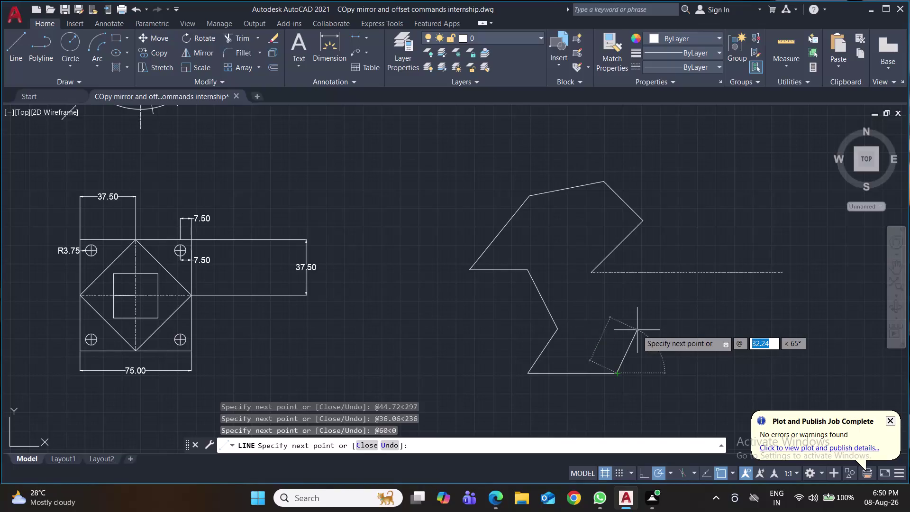
Extend the outline with an edge 36.06 units long at 56°.
text(36.06)
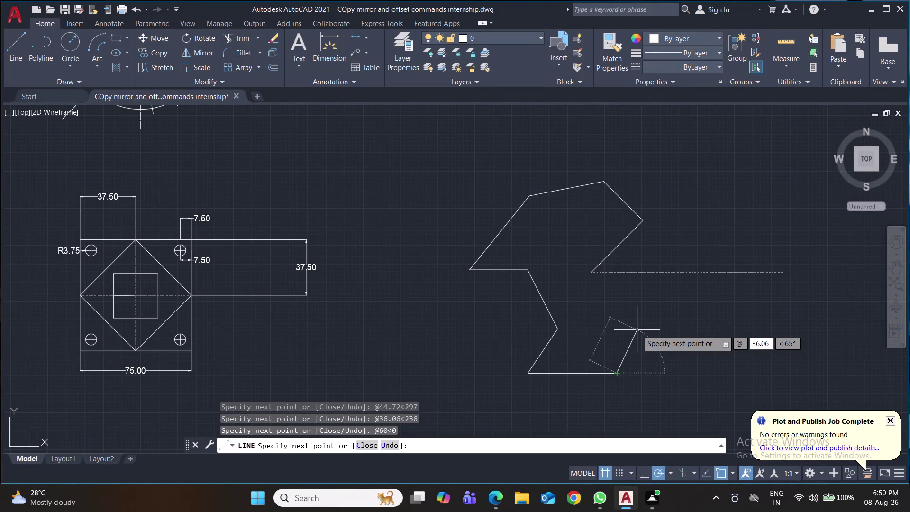
key(Tab)
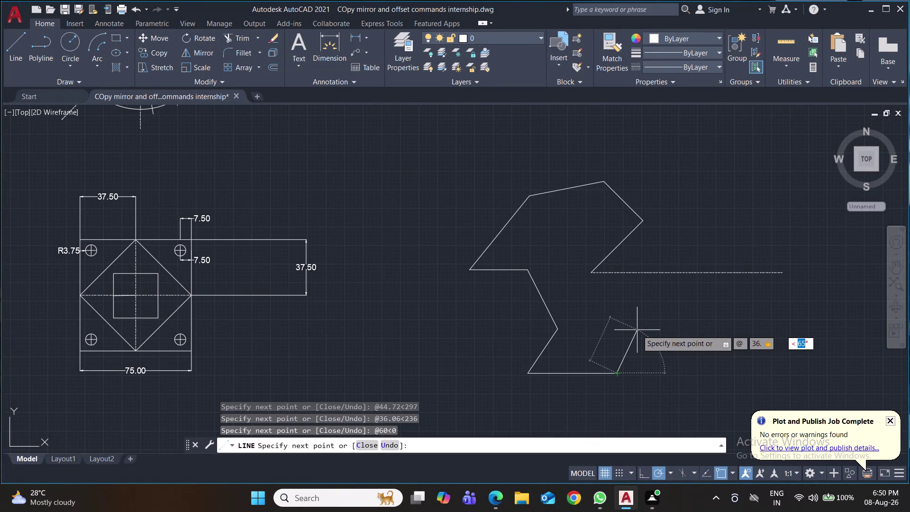
text(56)
key(Return)
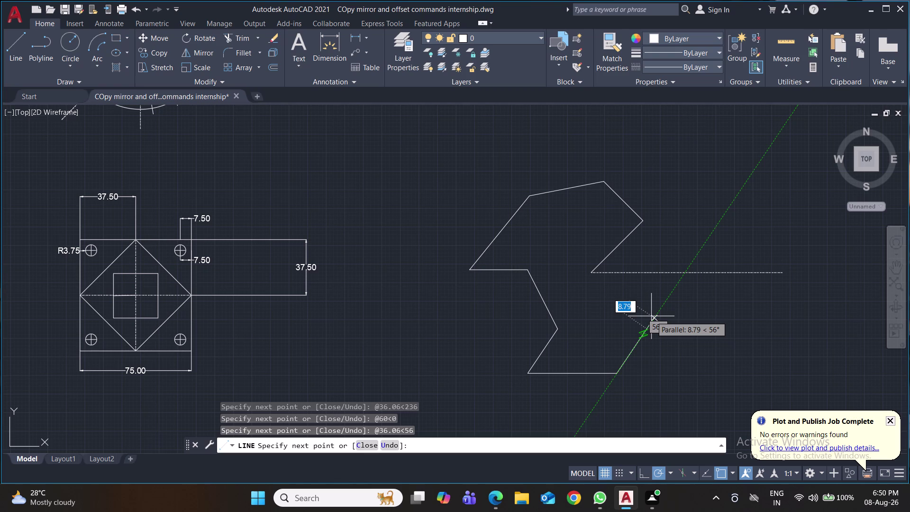
Enter a 36.06-unit edge at 124° using dynamic input.
key(shift+at)
text(3)
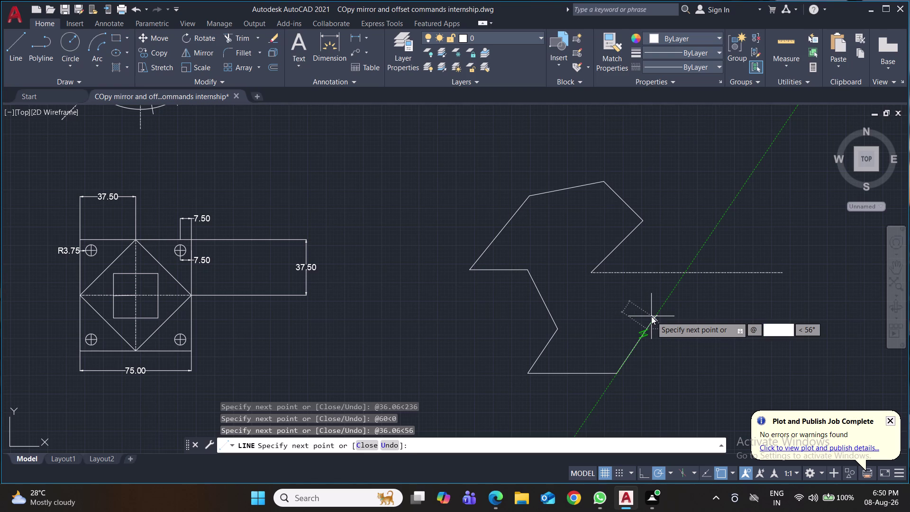
text(6.)
text(0)
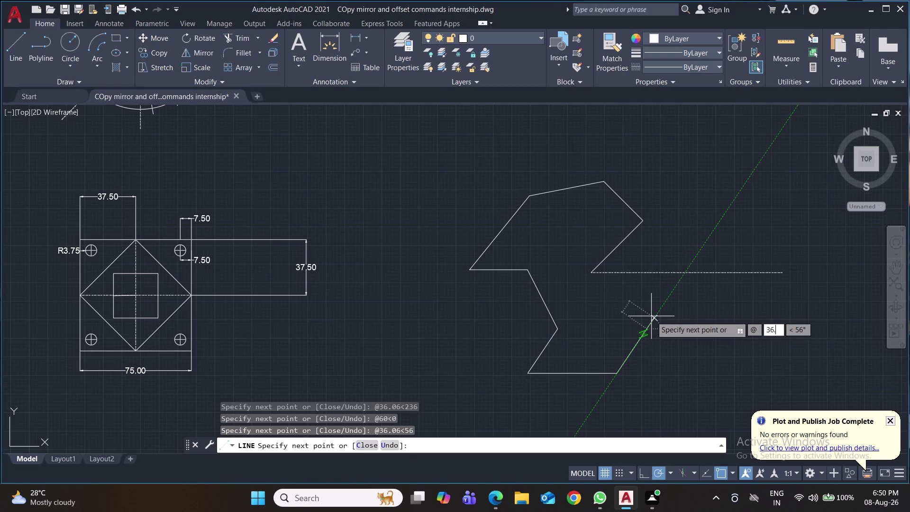
text(6)
key(Tab)
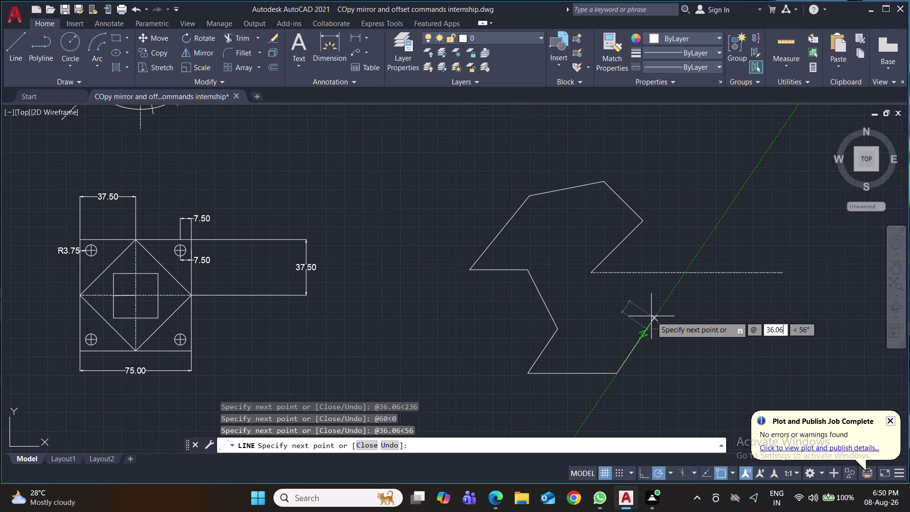
text(124)
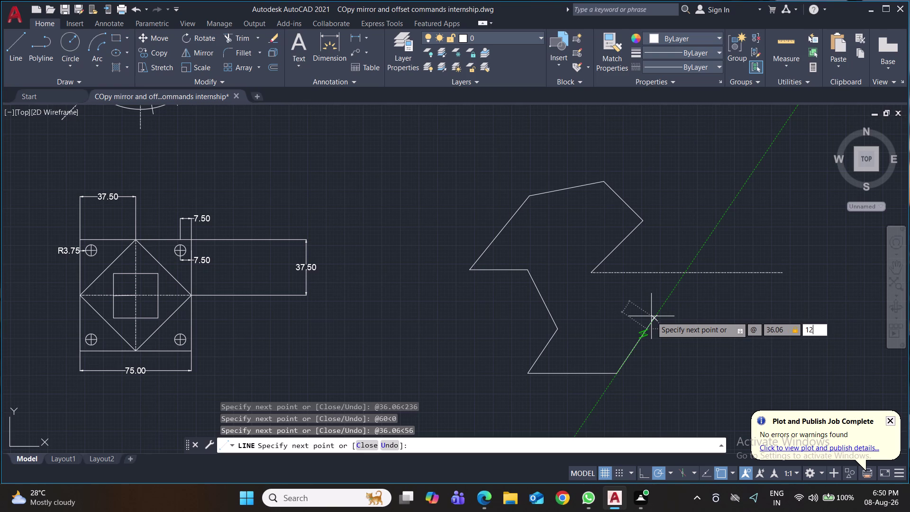
key(Return)
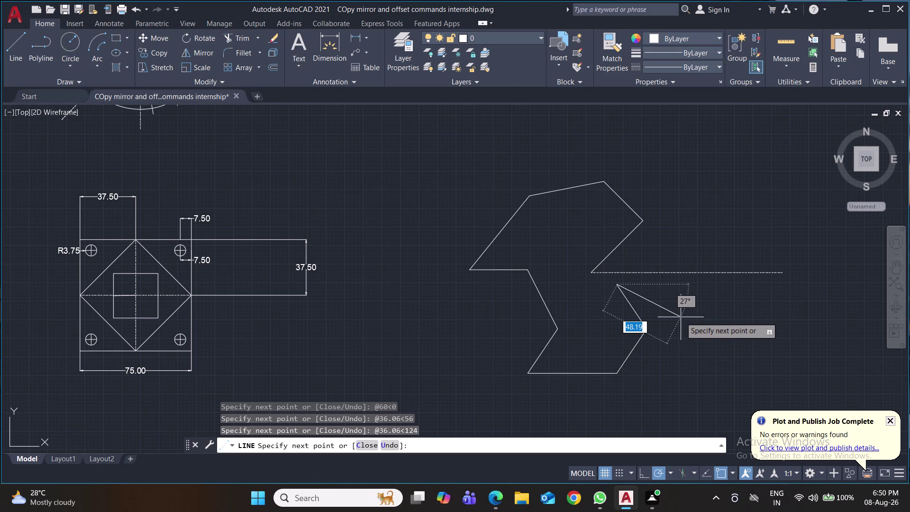
Undo that edge, then close the outline back at the starting vertex.
key(ctrl+z)
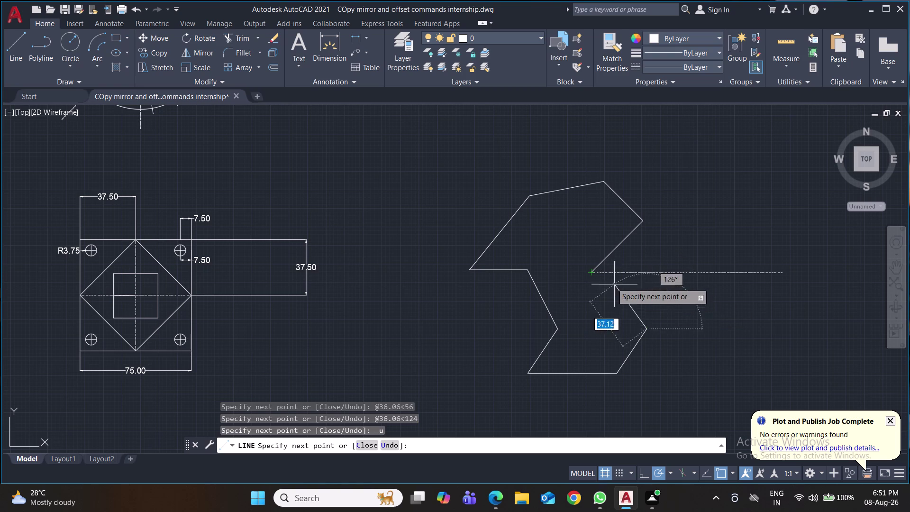
click(593, 274)
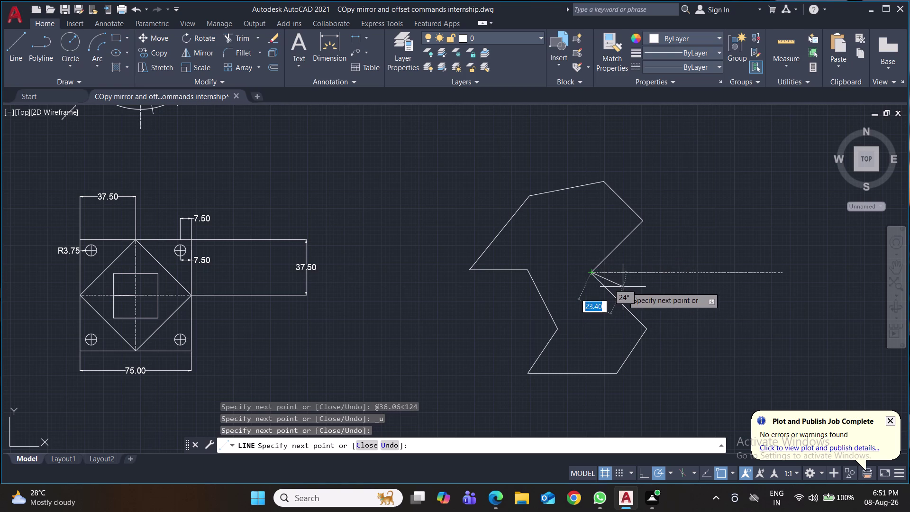
key(Return)
click(366, 39)
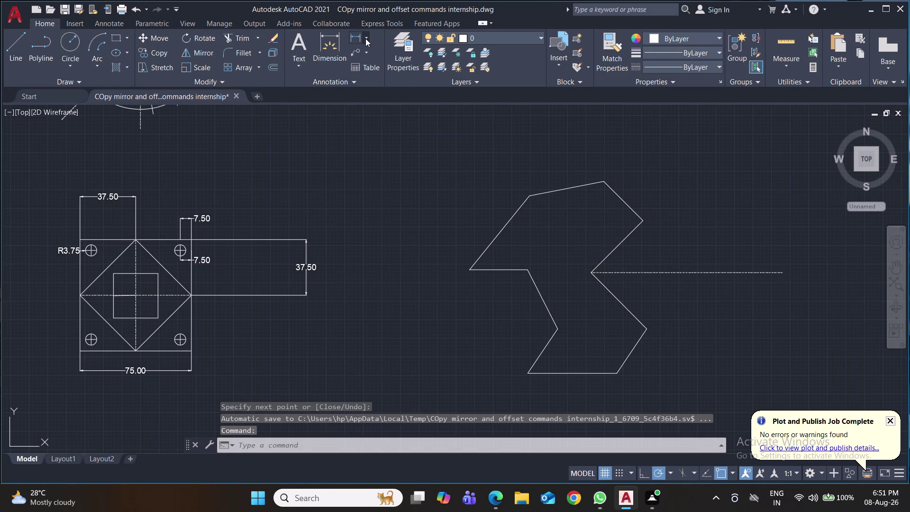
Add a 124° angular dimension between the two edges at the bottom-right corner.
click(375, 102)
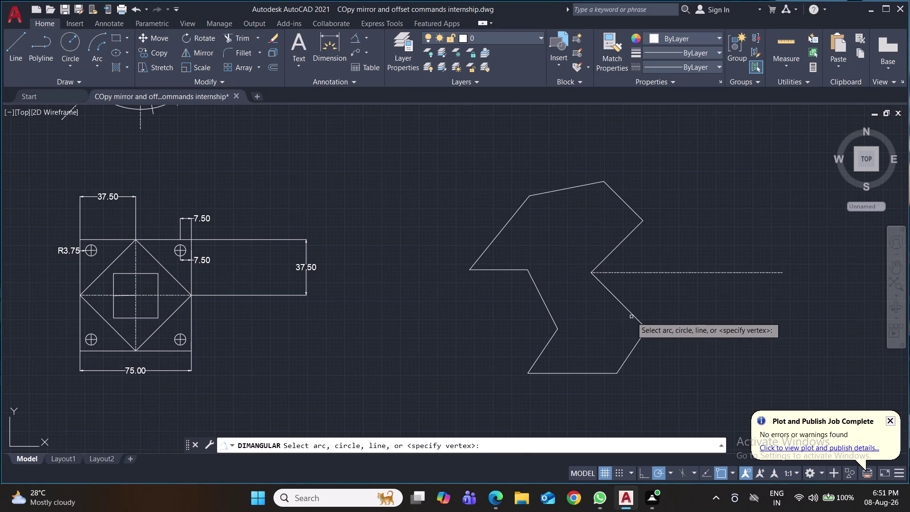
click(627, 360)
click(601, 372)
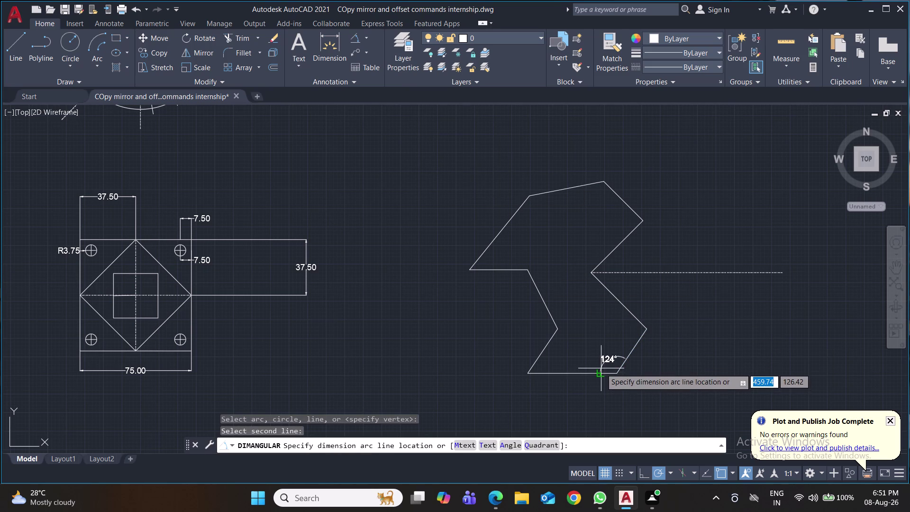
click(601, 368)
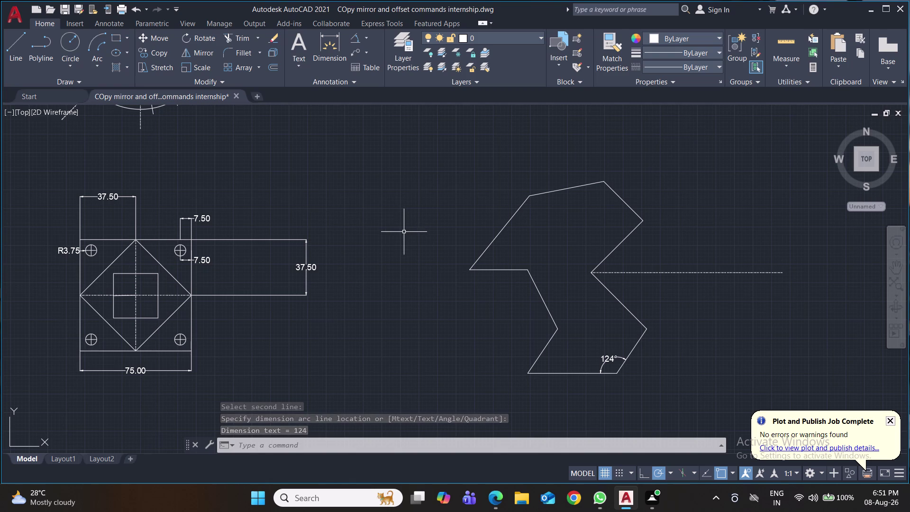
key(space)
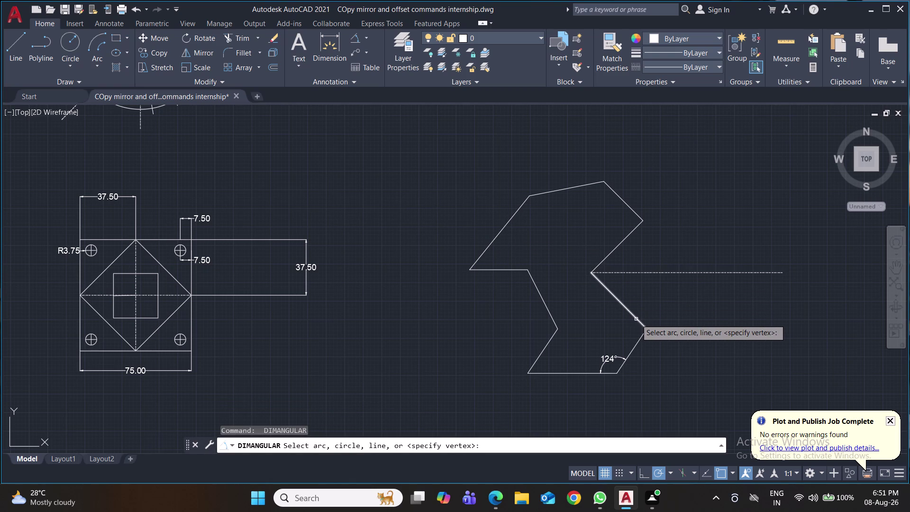
Dimension the 45° angle between the rising edge and the dashed horizontal line.
click(618, 247)
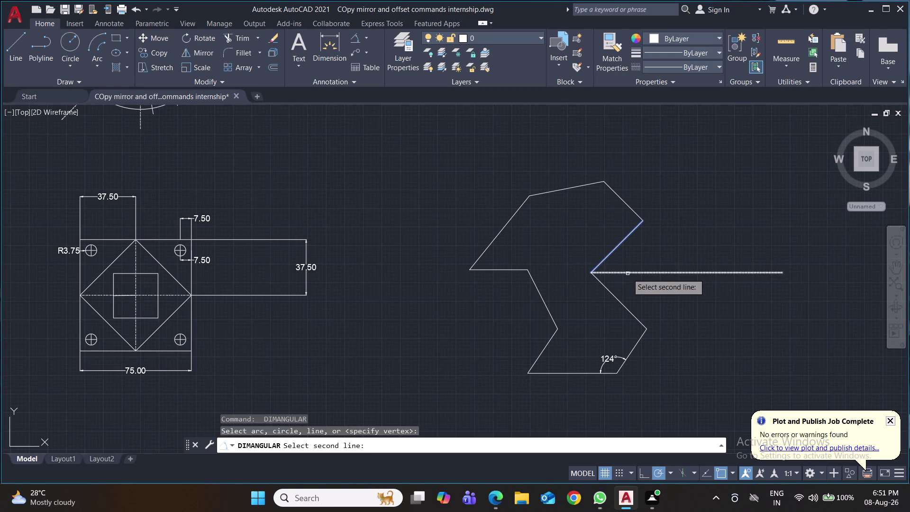
click(627, 273)
click(632, 260)
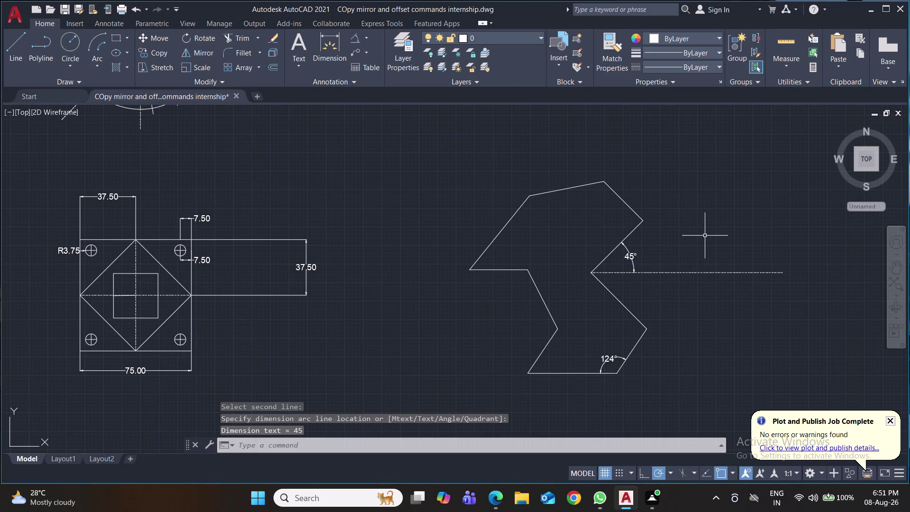
key(space)
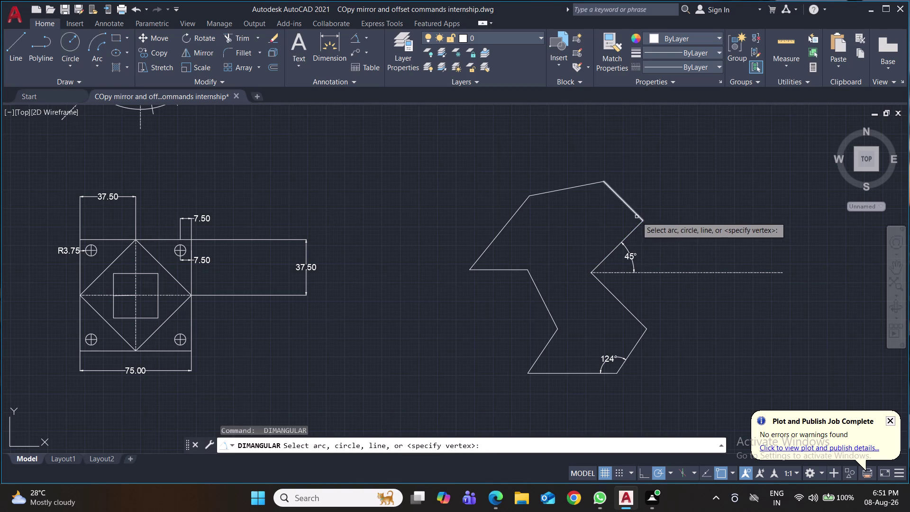
Place a 90° dimension on the upper-right edges, then undo it.
click(636, 213)
click(634, 226)
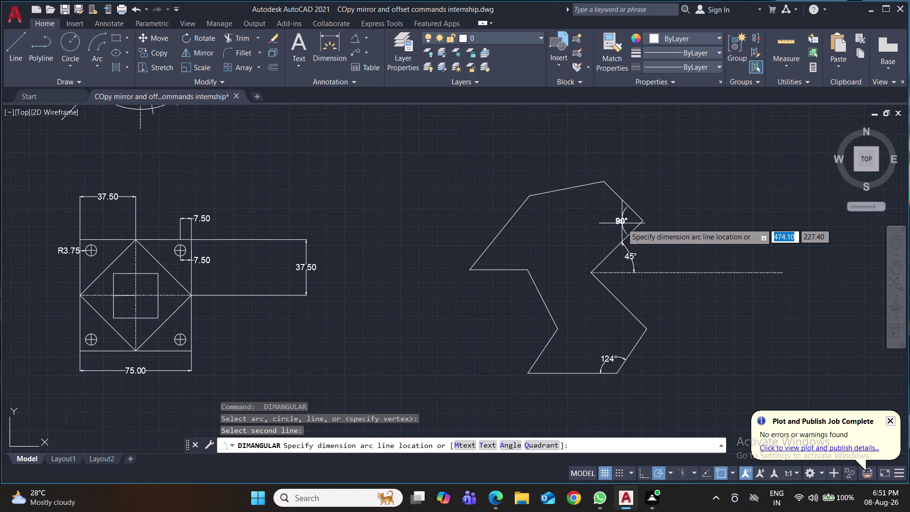
click(622, 221)
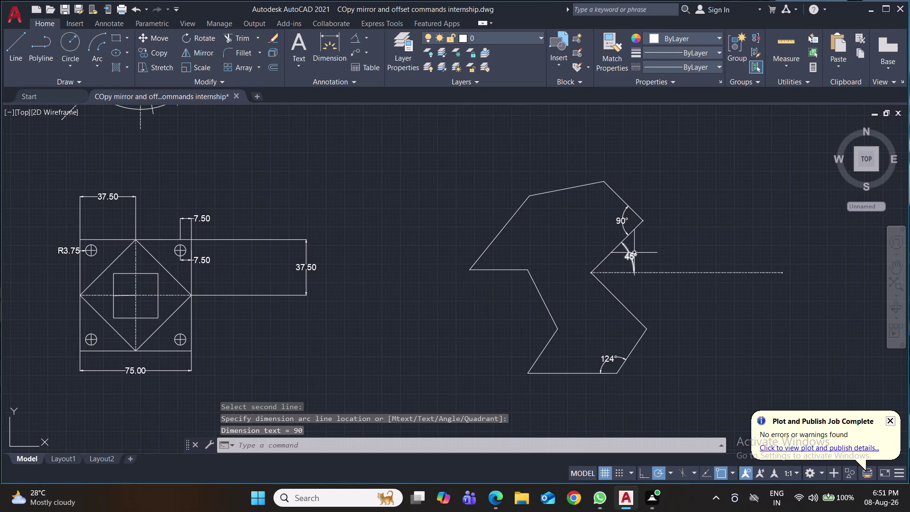
key(ctrl+z)
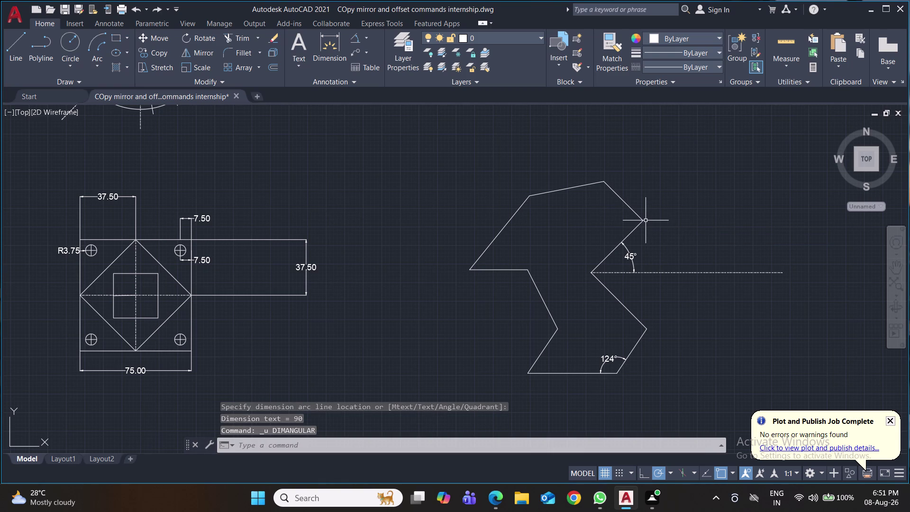
click(14, 48)
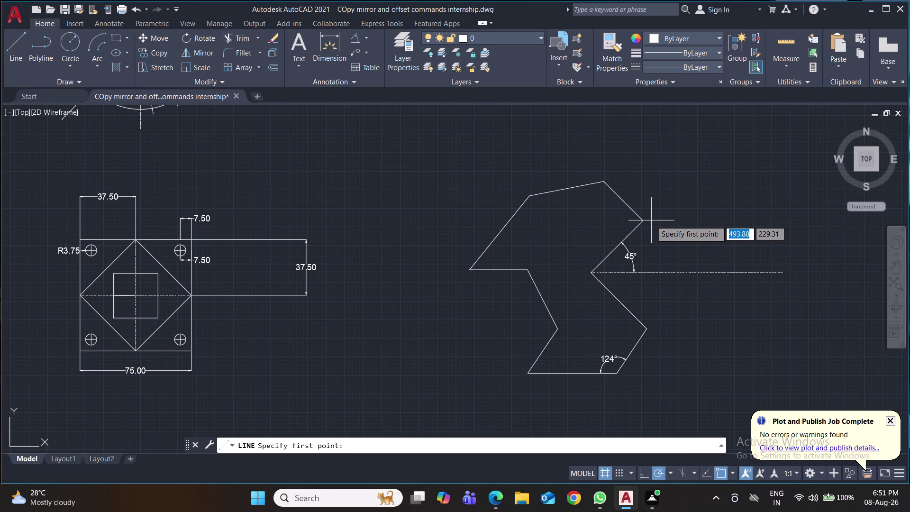
Draw a short vertical reference line at the upper-right vertex and dimension its 45° angle.
click(645, 220)
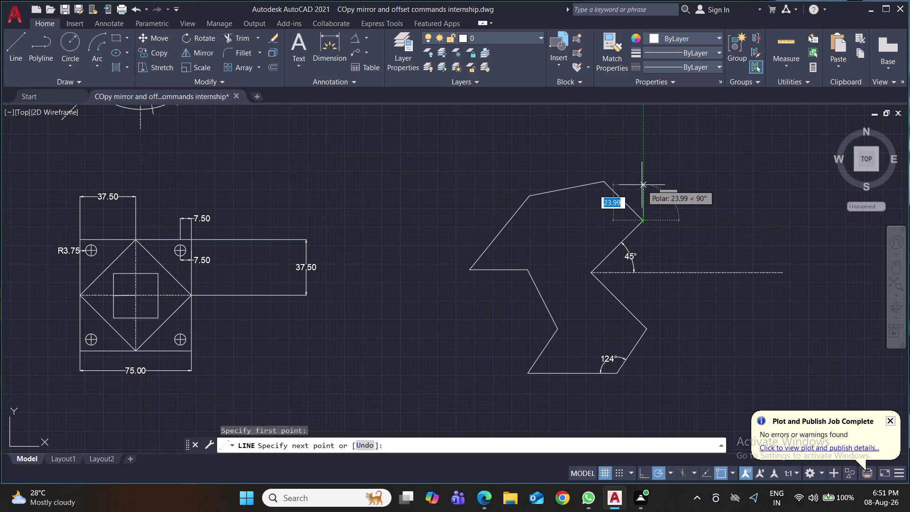
click(642, 189)
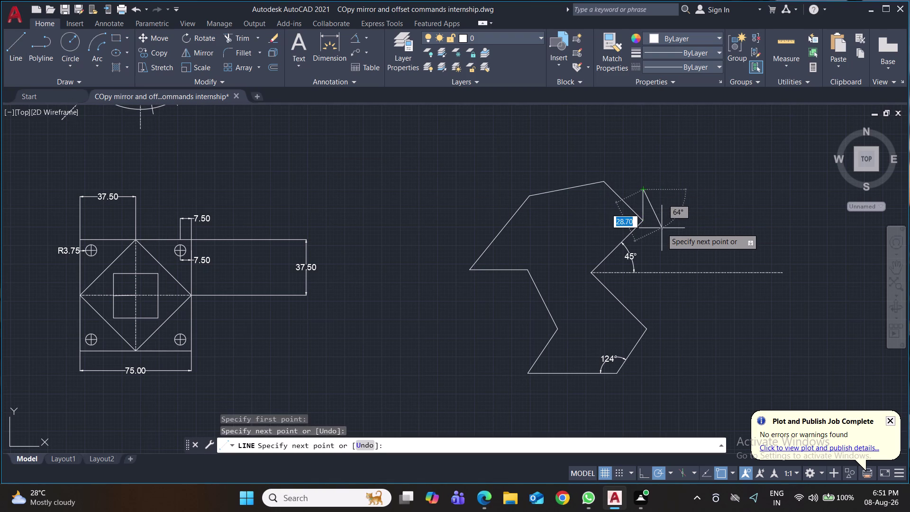
key(Return)
key(space)
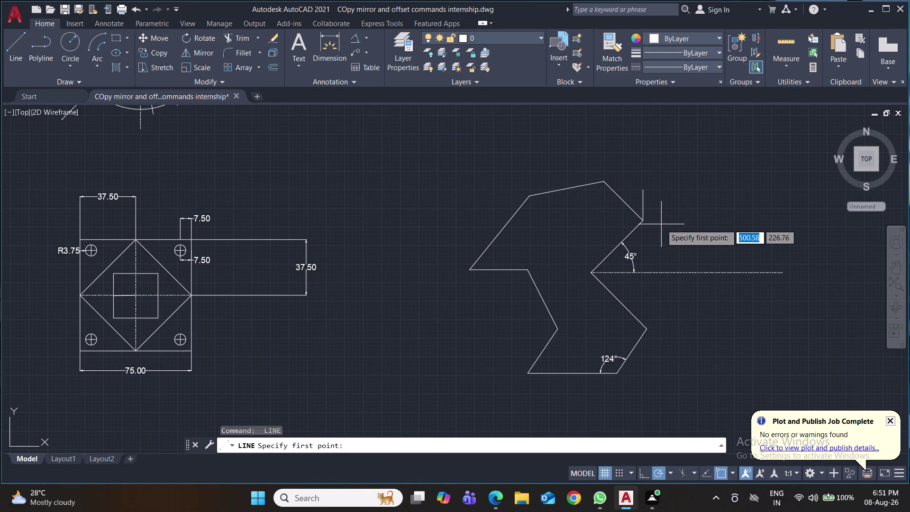
click(355, 39)
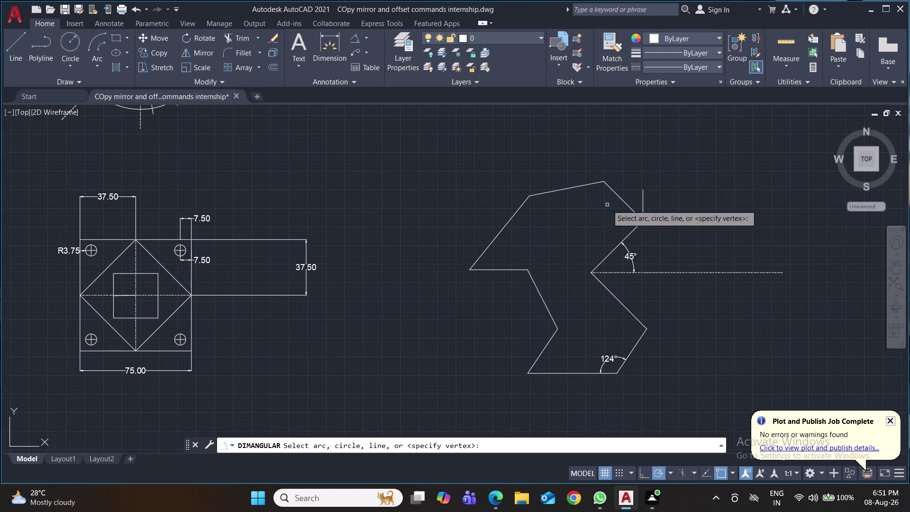
click(644, 205)
click(629, 205)
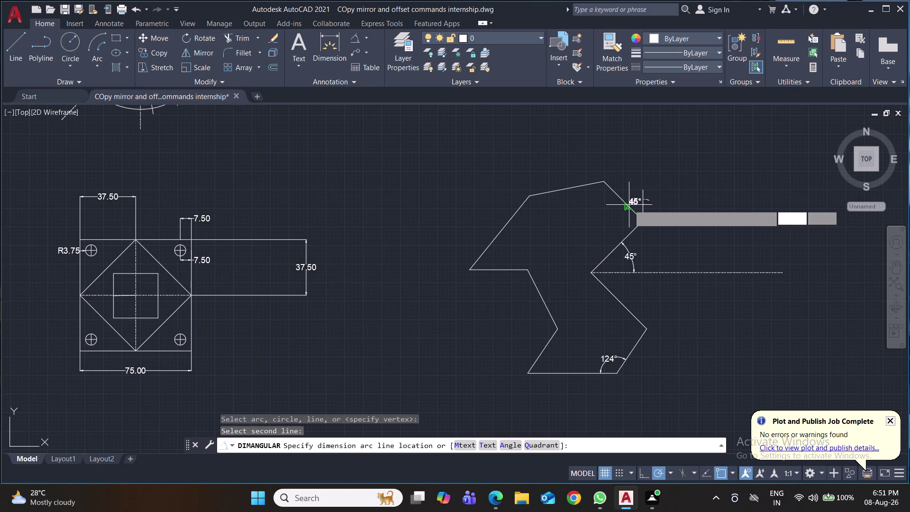
click(634, 197)
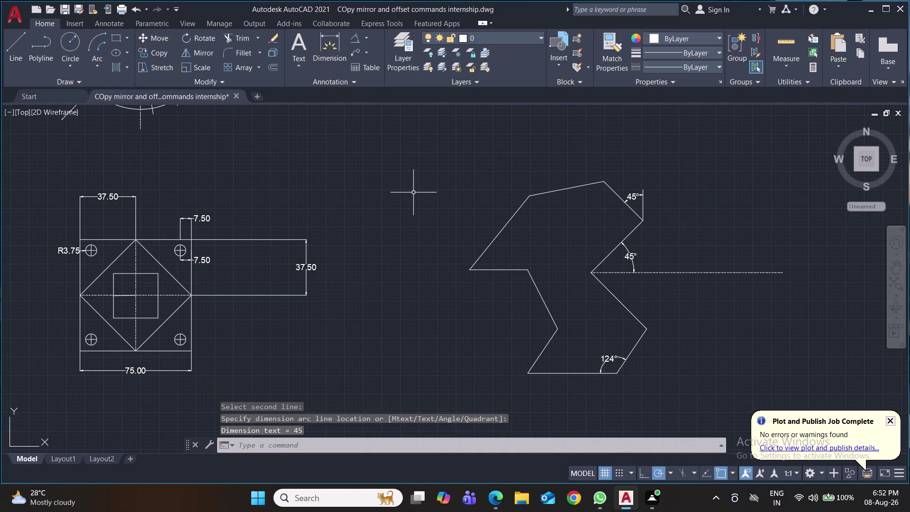
Draw a vertical reference line down from the top vertex and dimension the 79° angle.
click(21, 44)
click(603, 183)
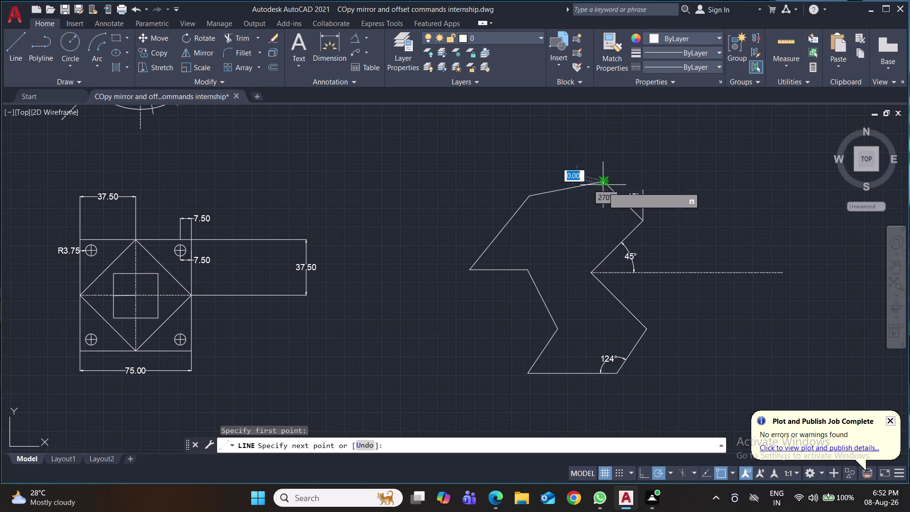
click(602, 204)
key(Return)
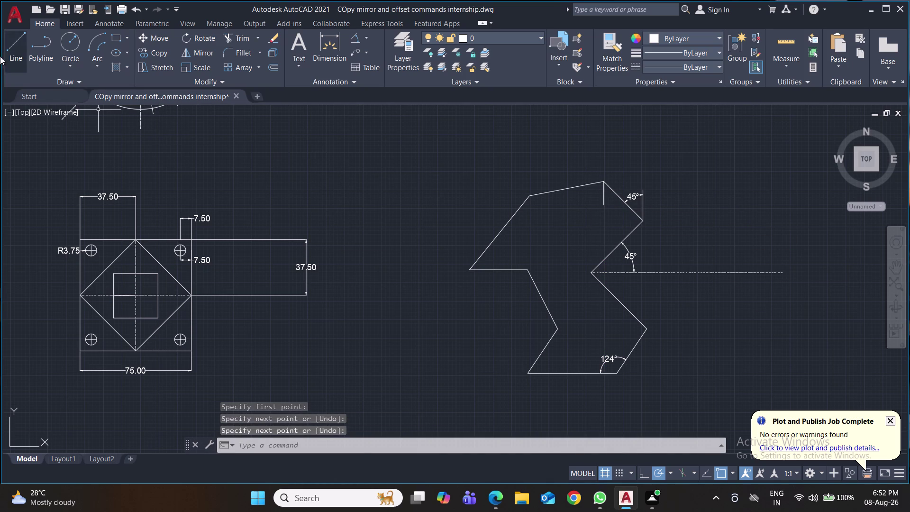
click(357, 39)
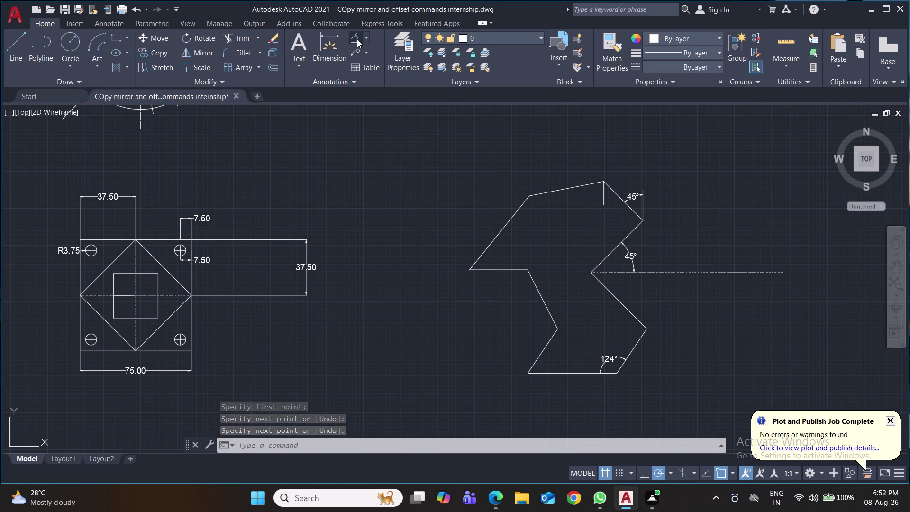
click(605, 192)
click(585, 186)
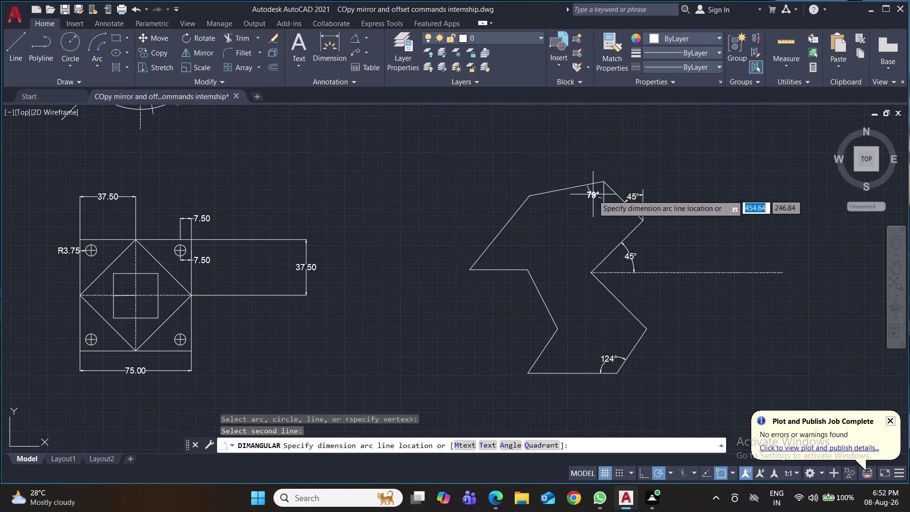
click(593, 196)
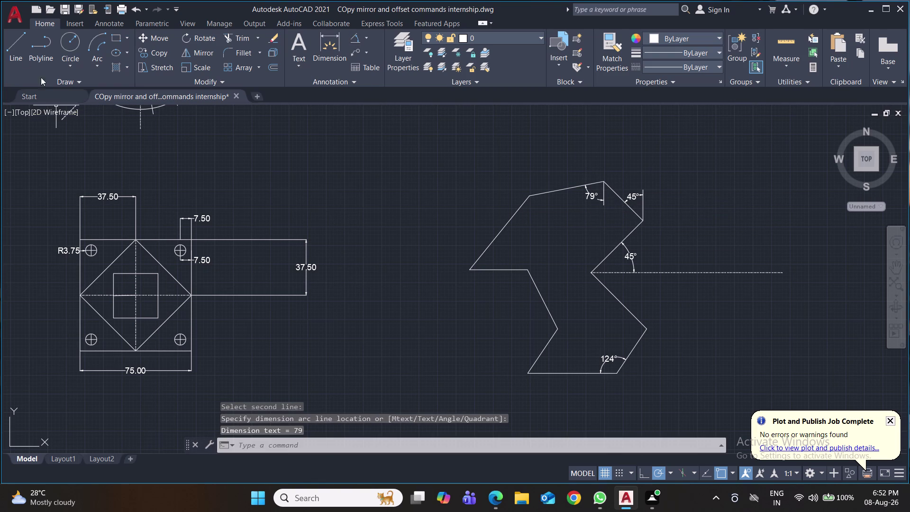
click(18, 46)
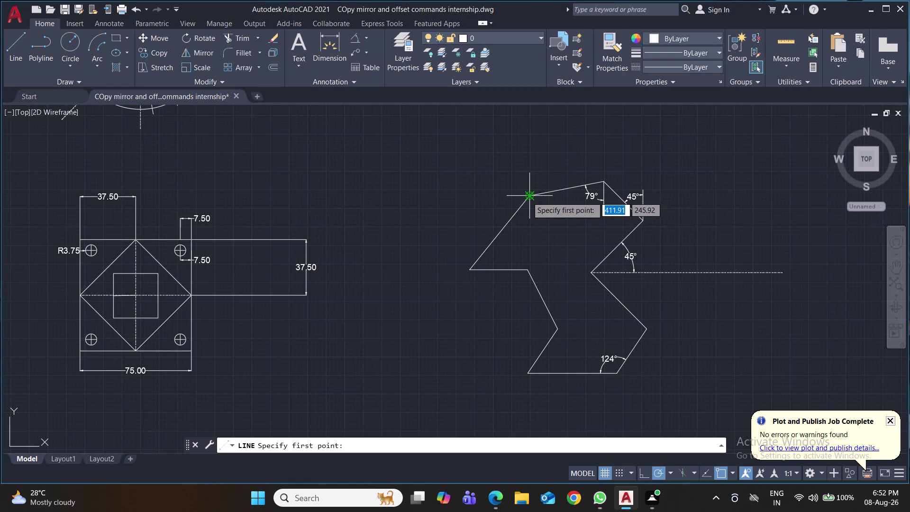
Drop a short vertical line from the upper-left vertex and dimension its 39° angle to the slanted edge.
click(528, 197)
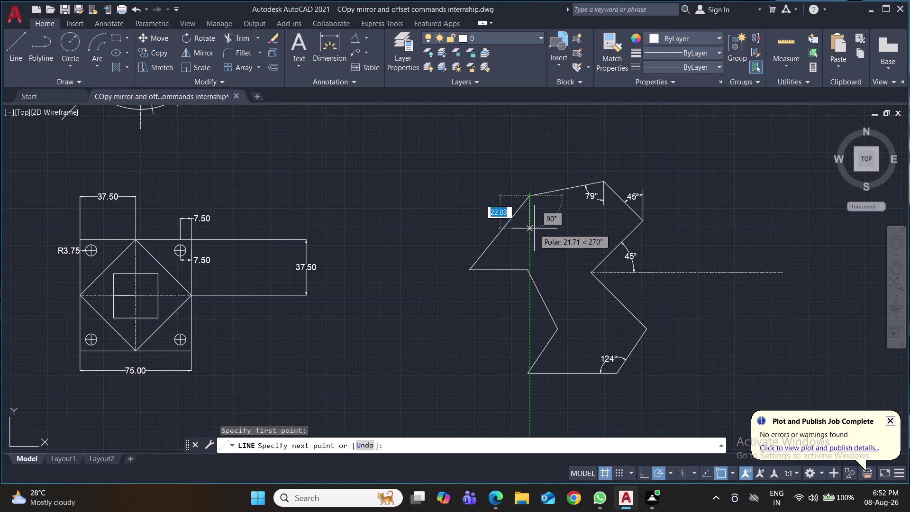
click(534, 233)
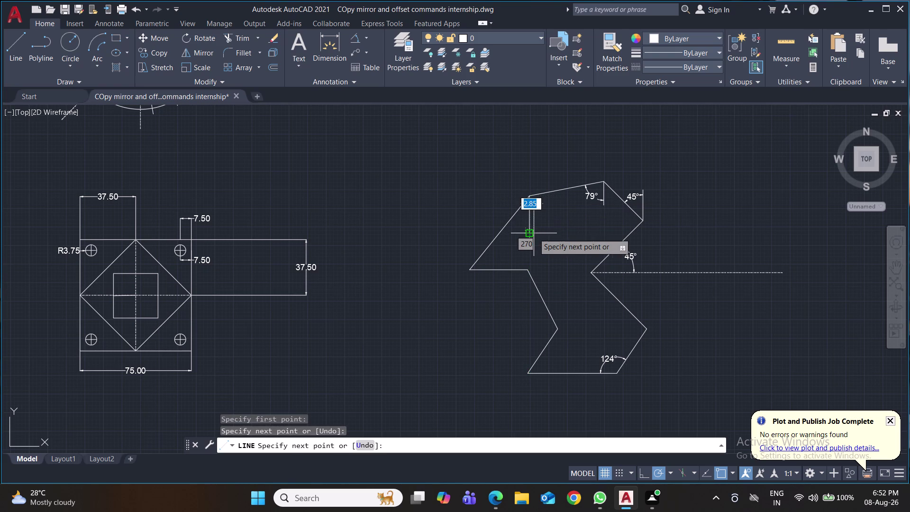
key(Return)
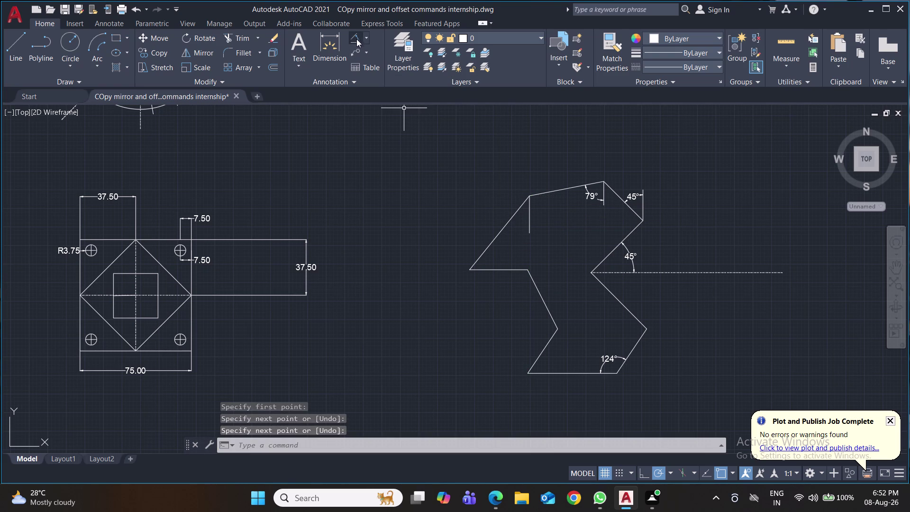
click(354, 36)
click(515, 213)
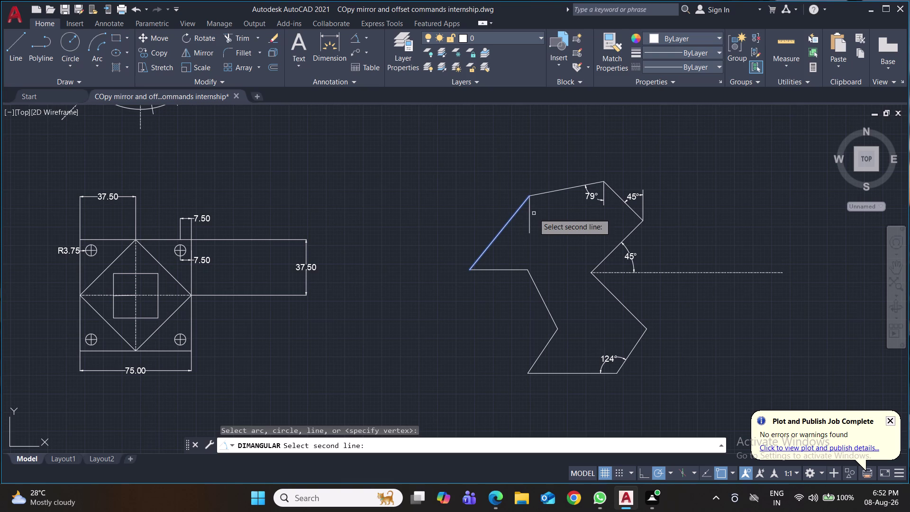
click(529, 214)
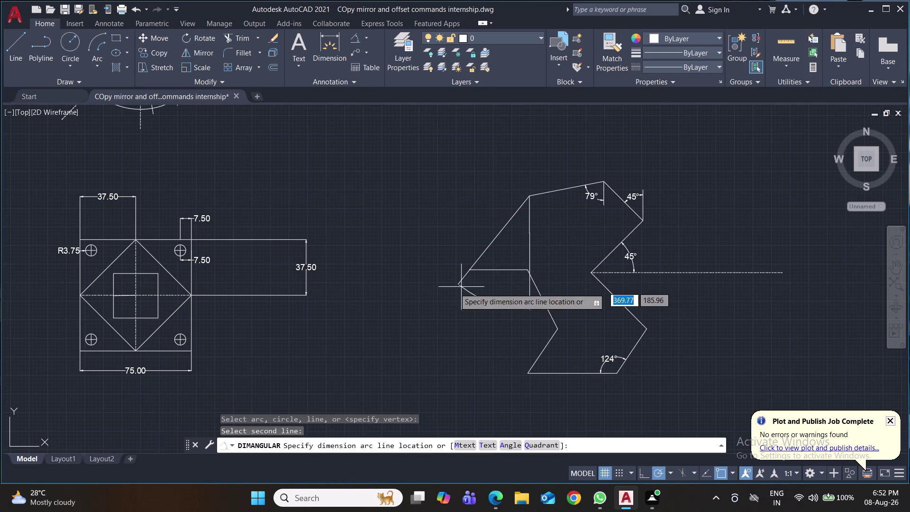
click(519, 224)
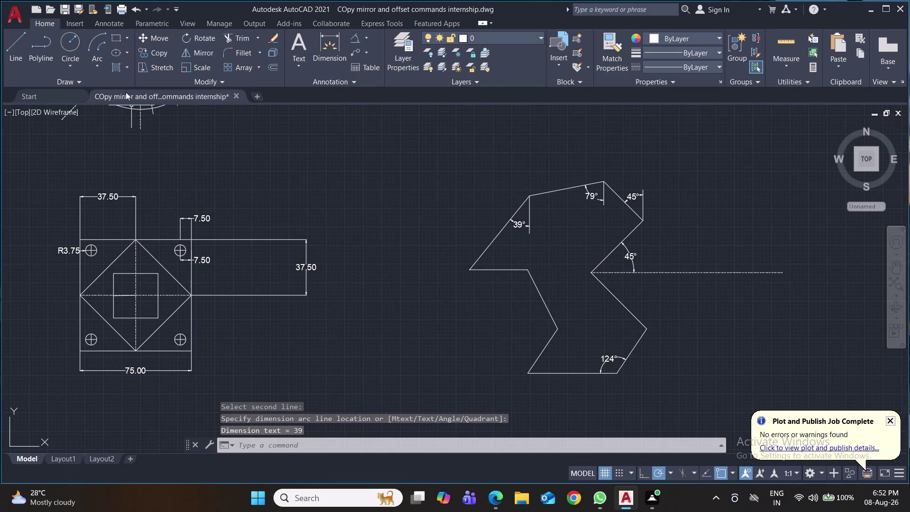
click(11, 42)
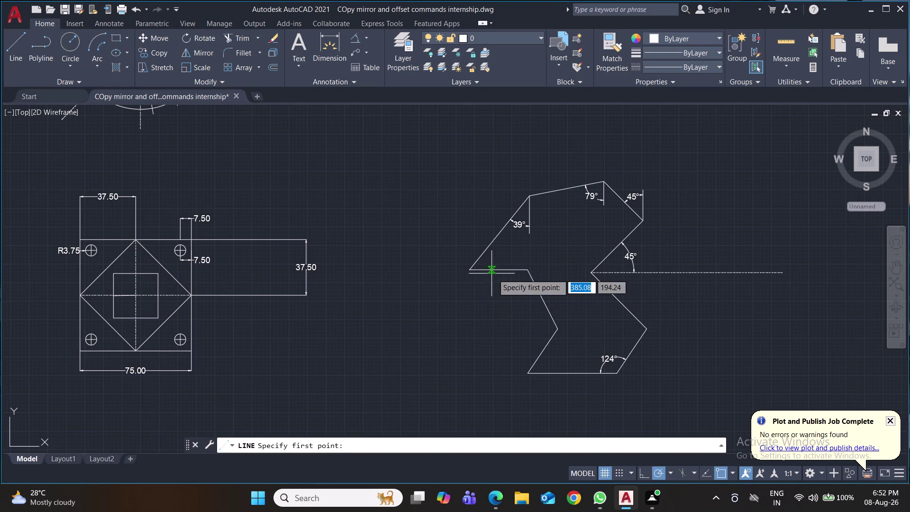
Draw short vertical reference lines down from the inner left and lower inner vertices.
click(526, 272)
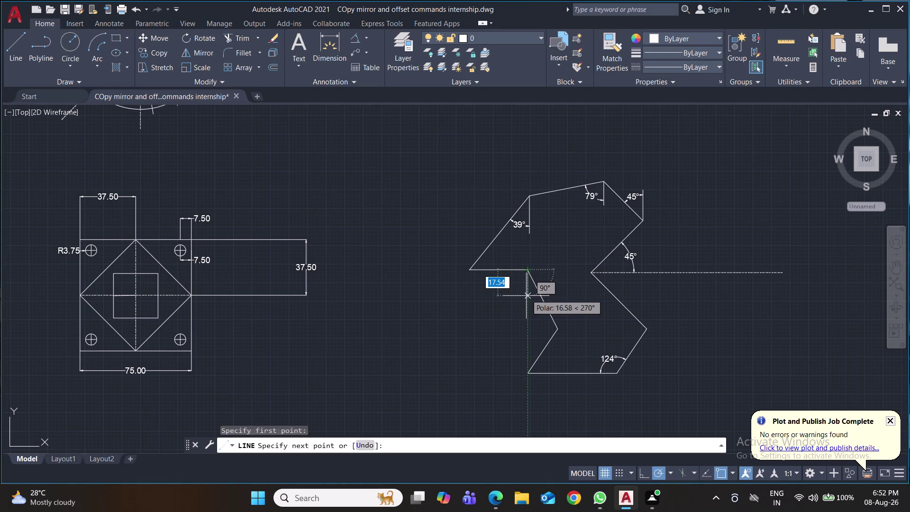
click(526, 301)
key(space)
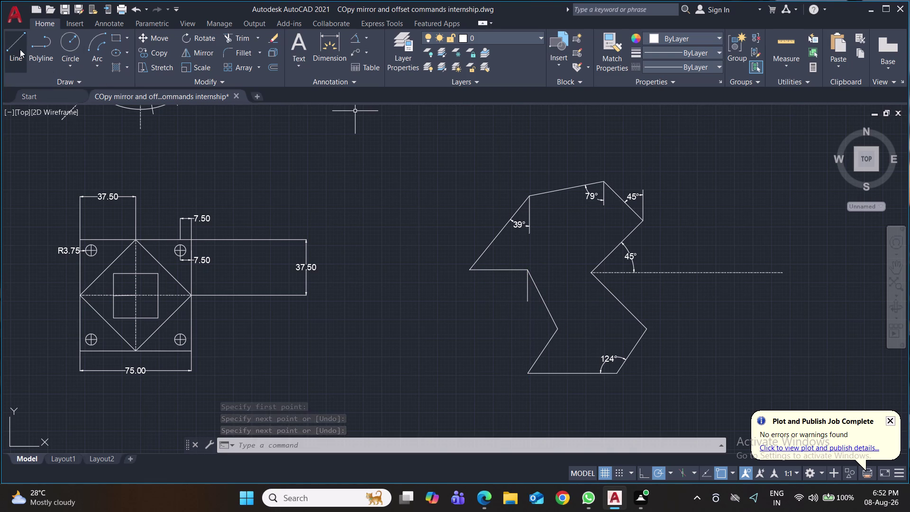
key(space)
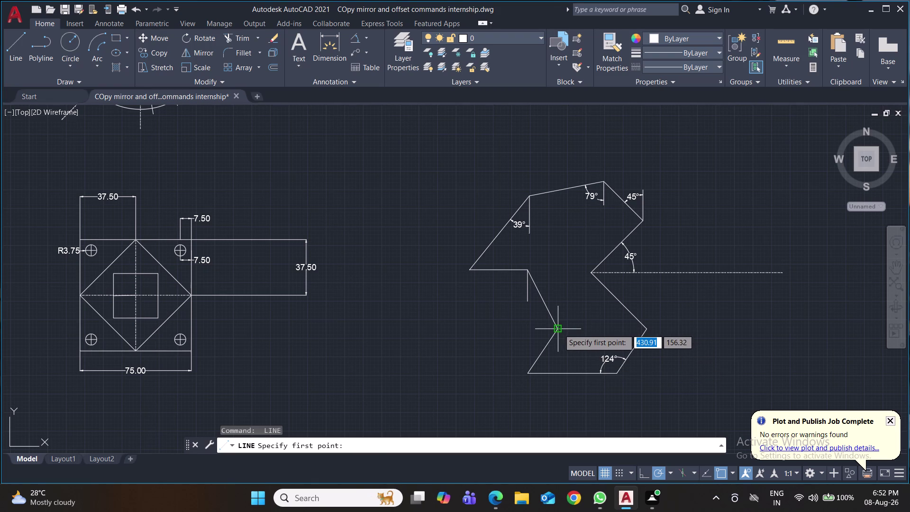
click(559, 329)
click(559, 346)
key(space)
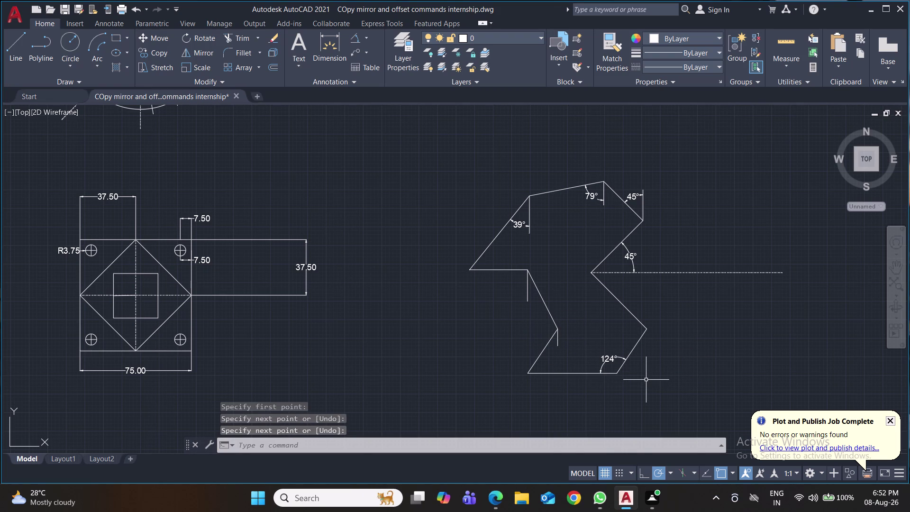
Dimension the 51° angle between the two edges at the leftmost vertex.
click(354, 36)
click(483, 253)
click(487, 268)
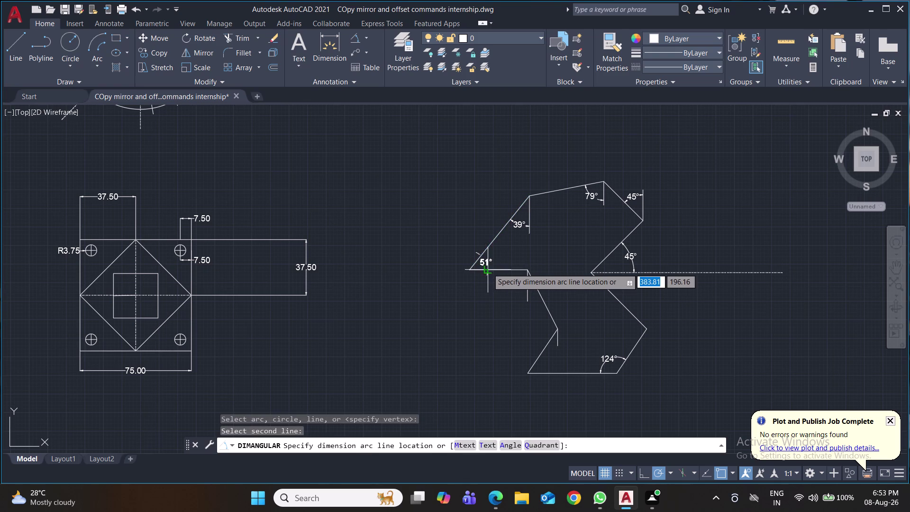
click(495, 259)
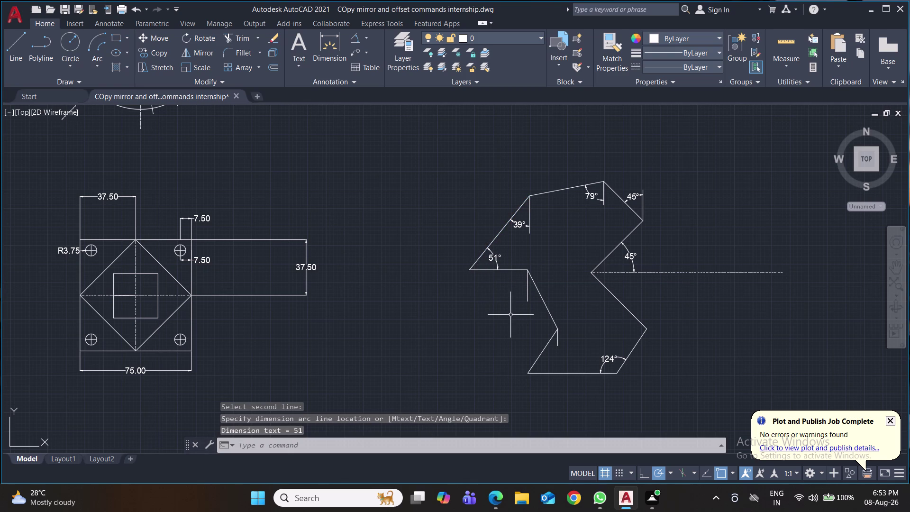
key(space)
Dimension the inner left vertex at 27° and the bottom-left vertex at 34°, each against its reference line.
click(539, 294)
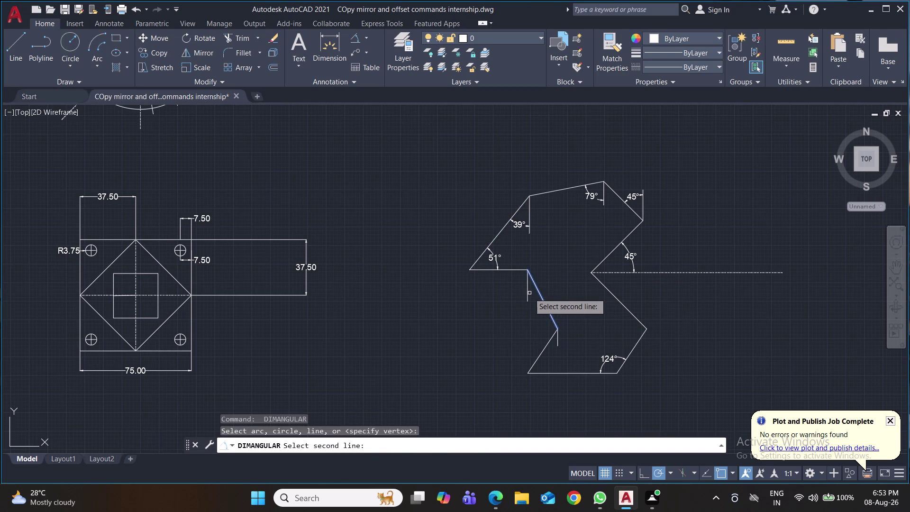
click(528, 292)
click(538, 299)
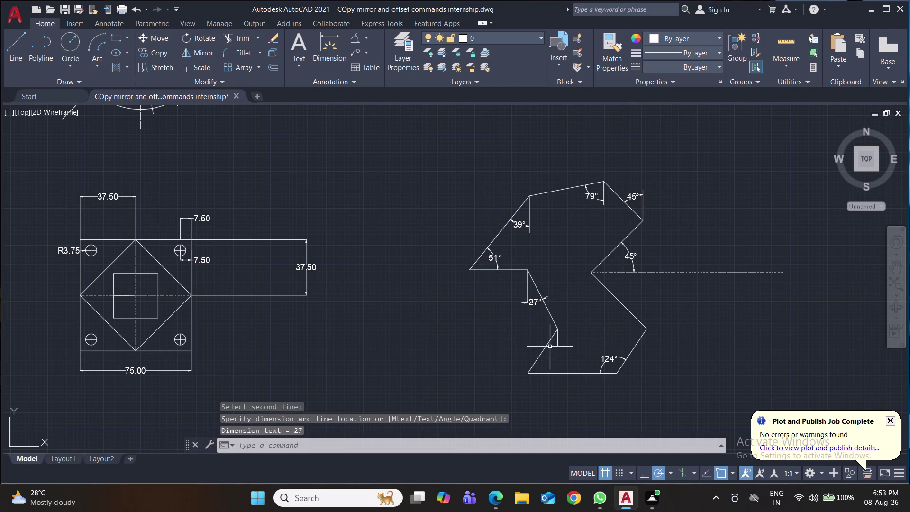
key(space)
click(551, 339)
click(559, 340)
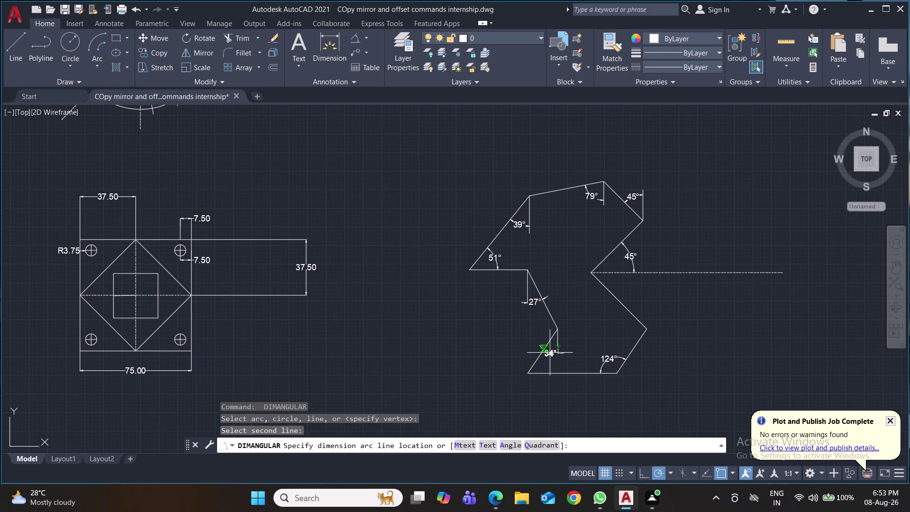
click(550, 353)
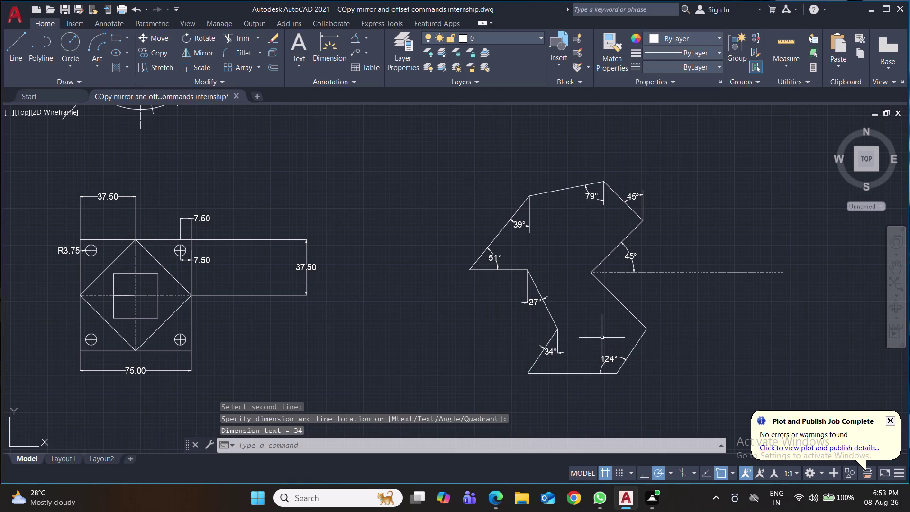